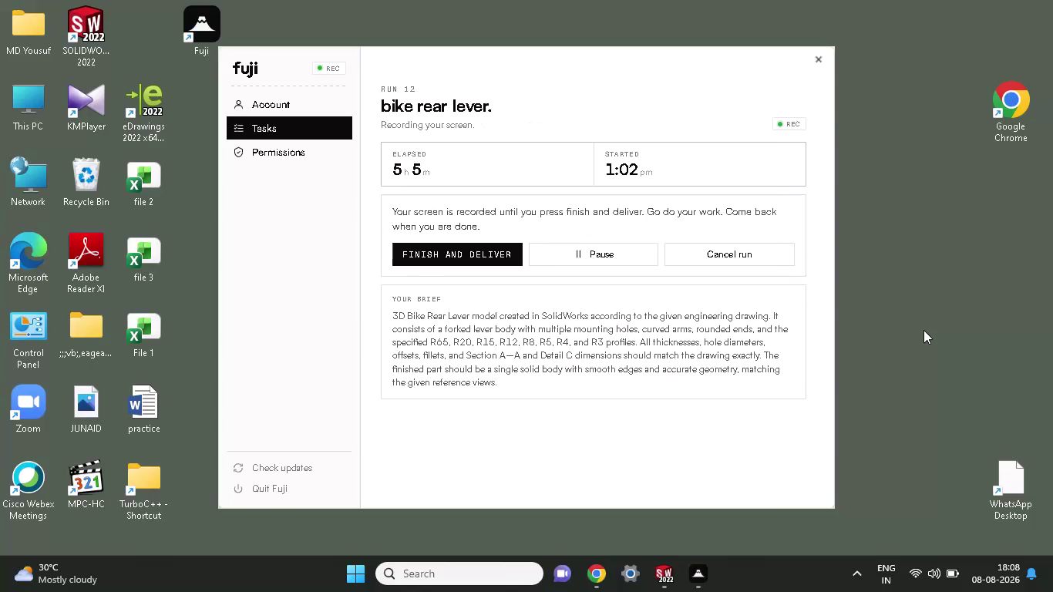
right_click(924, 330)
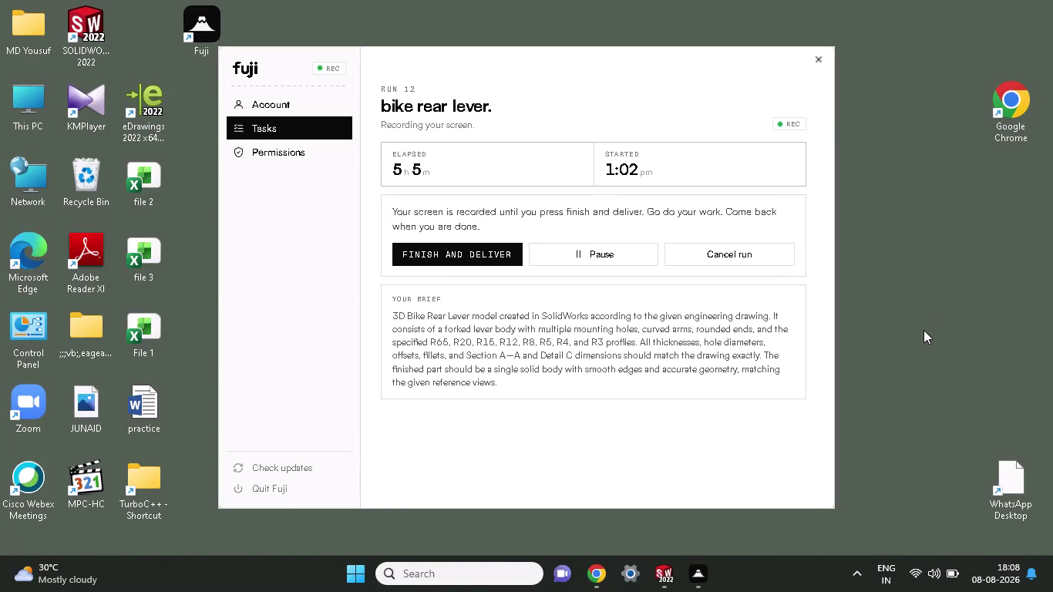
right_click(923, 330)
right_click(923, 260)
right_click(918, 221)
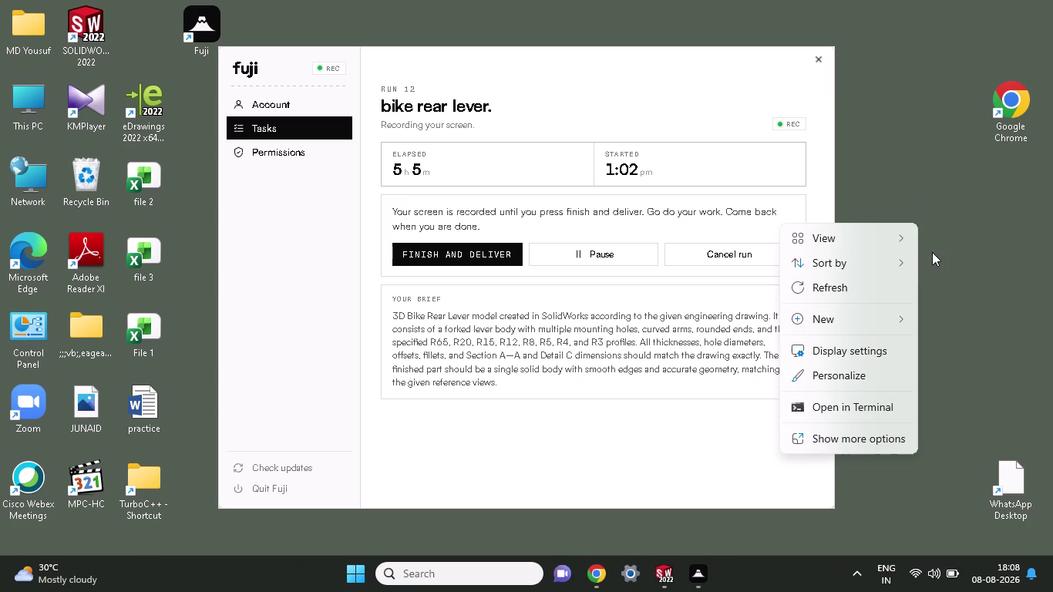
click(825, 284)
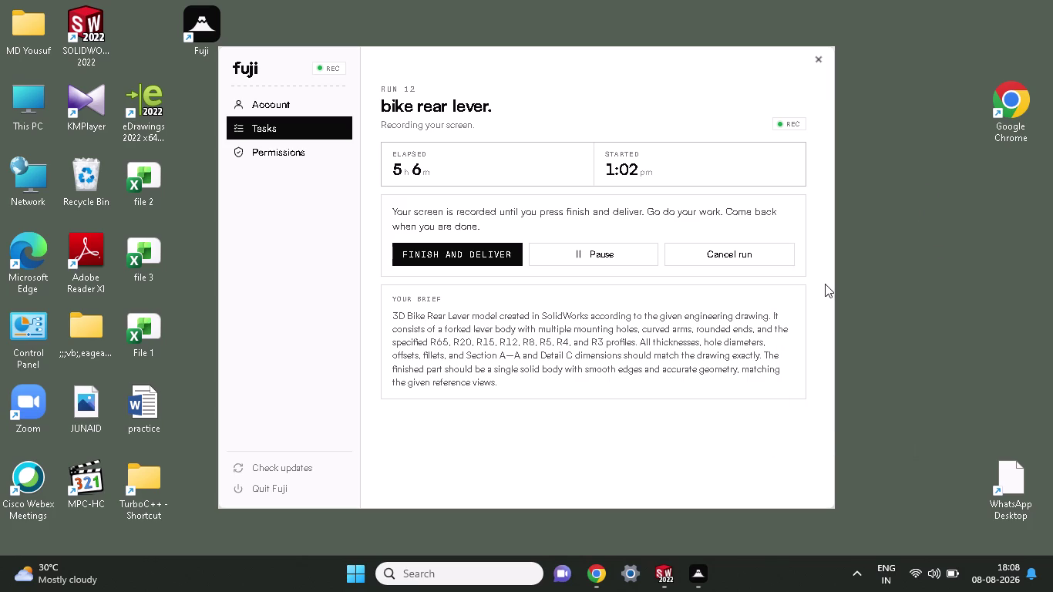